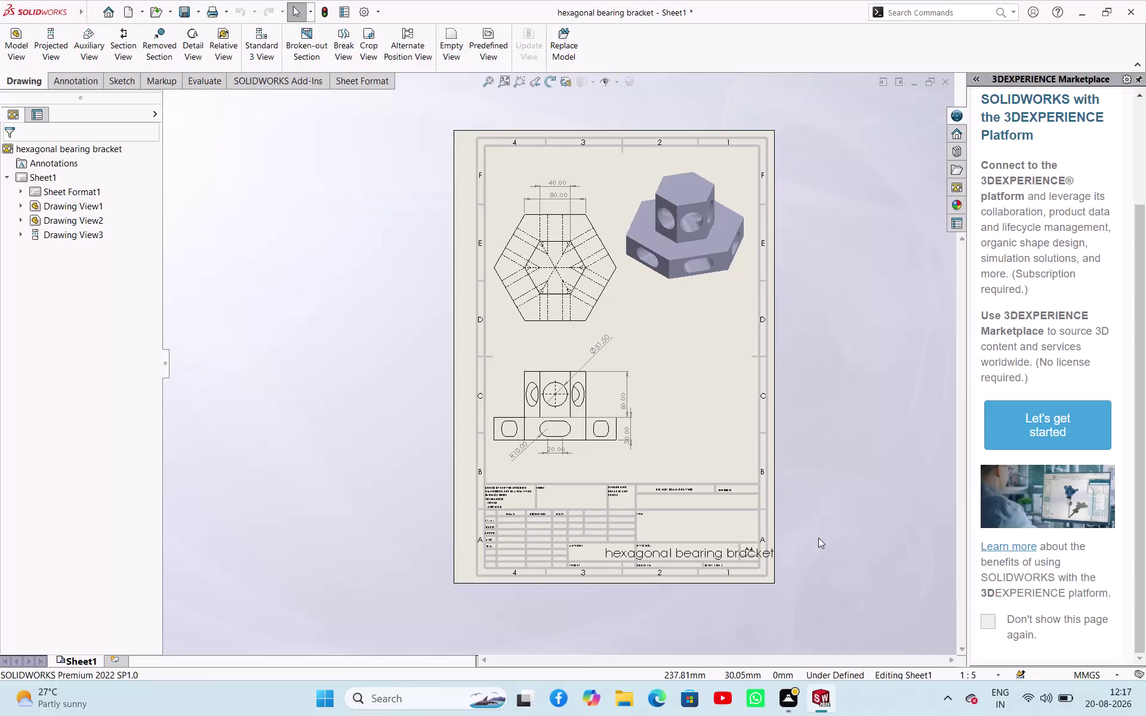
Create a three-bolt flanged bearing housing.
Create a new blank Part document with Ctrl+N.
key(ctrl+n)
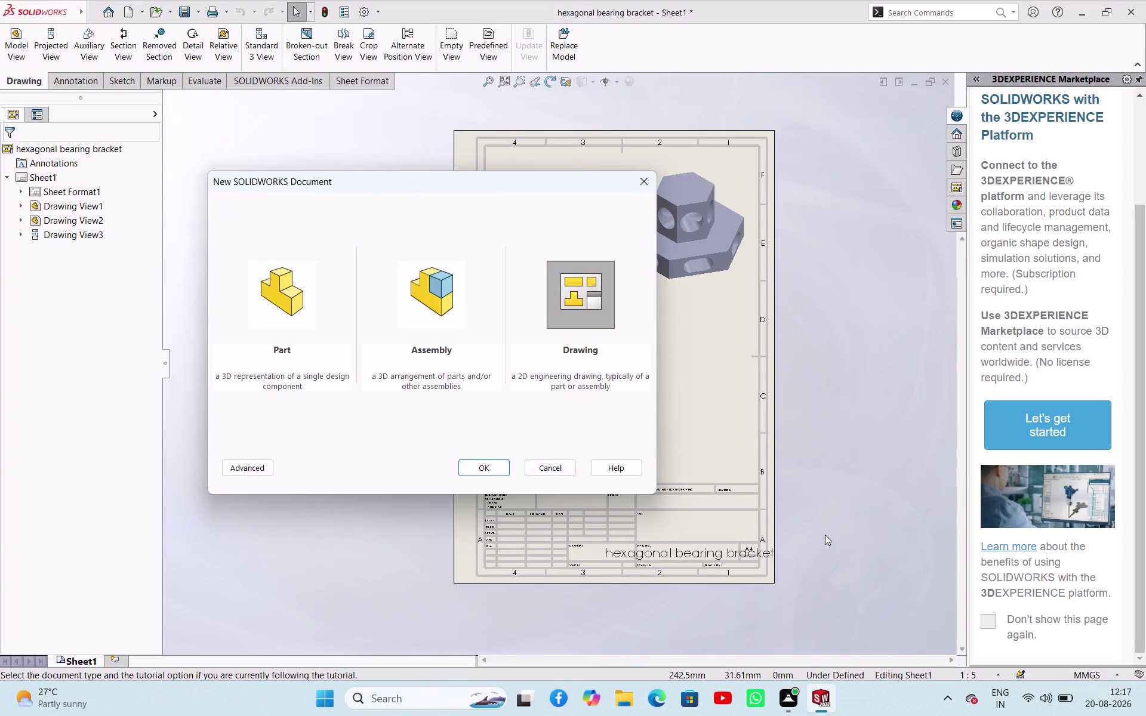
click(293, 320)
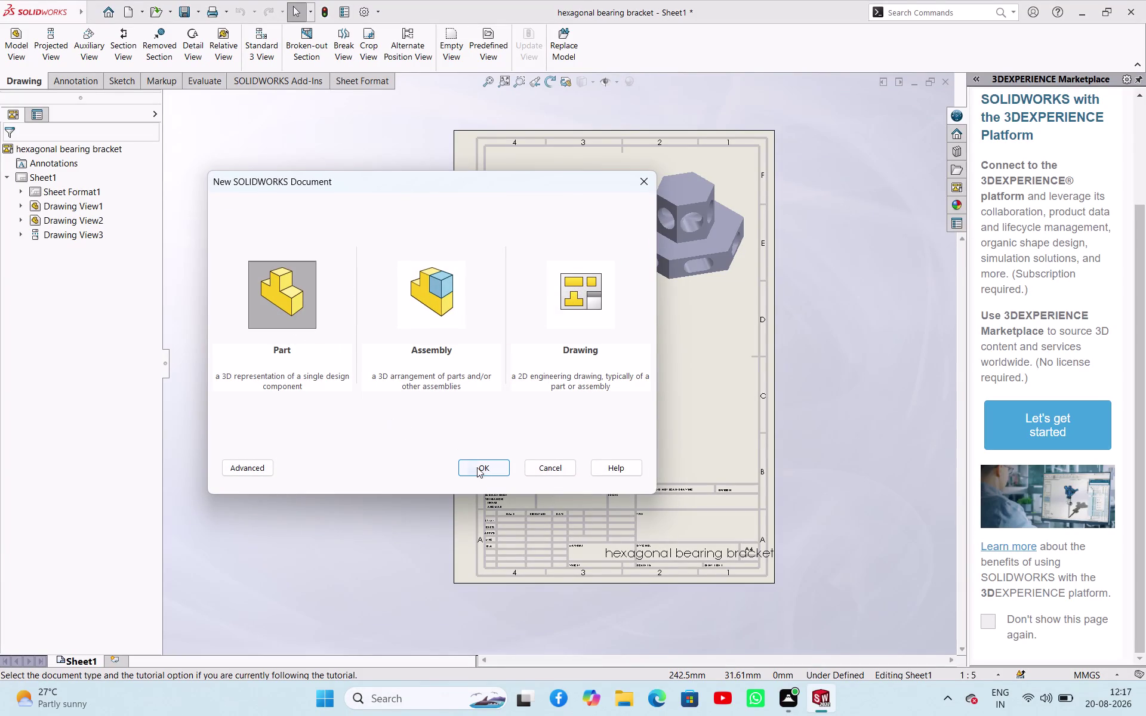
drag(480, 470, 481, 463)
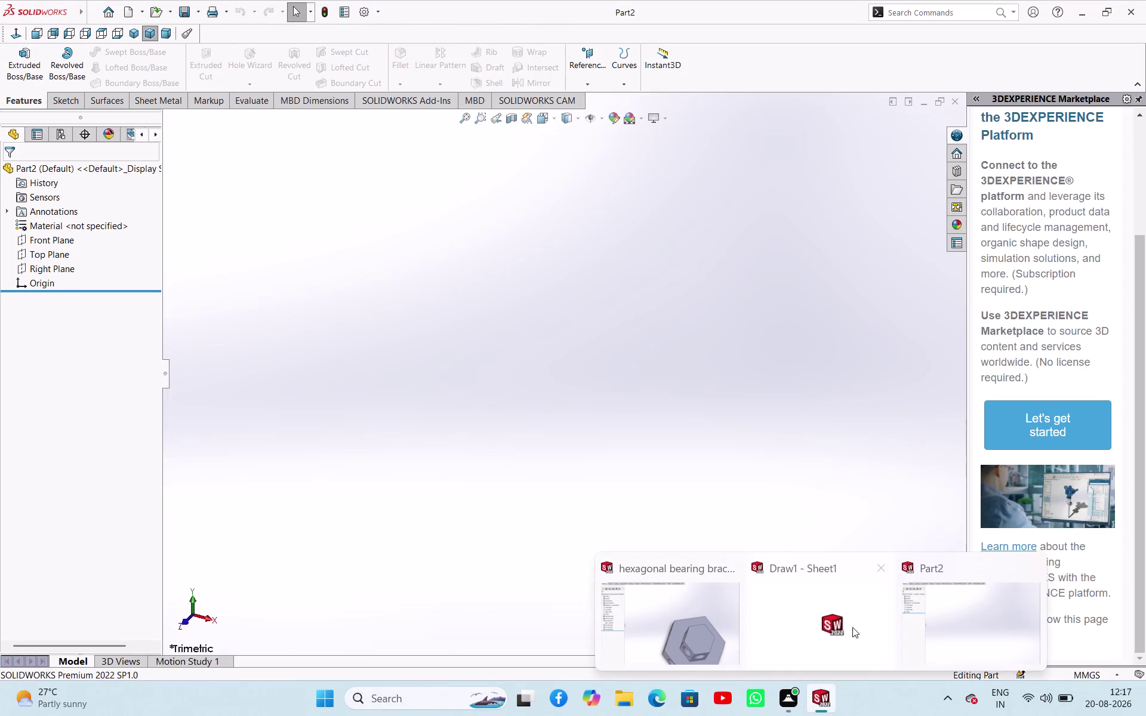
Close the drawing and the hexagonal bearing bracket without saving, returning to Part2.
click(875, 576)
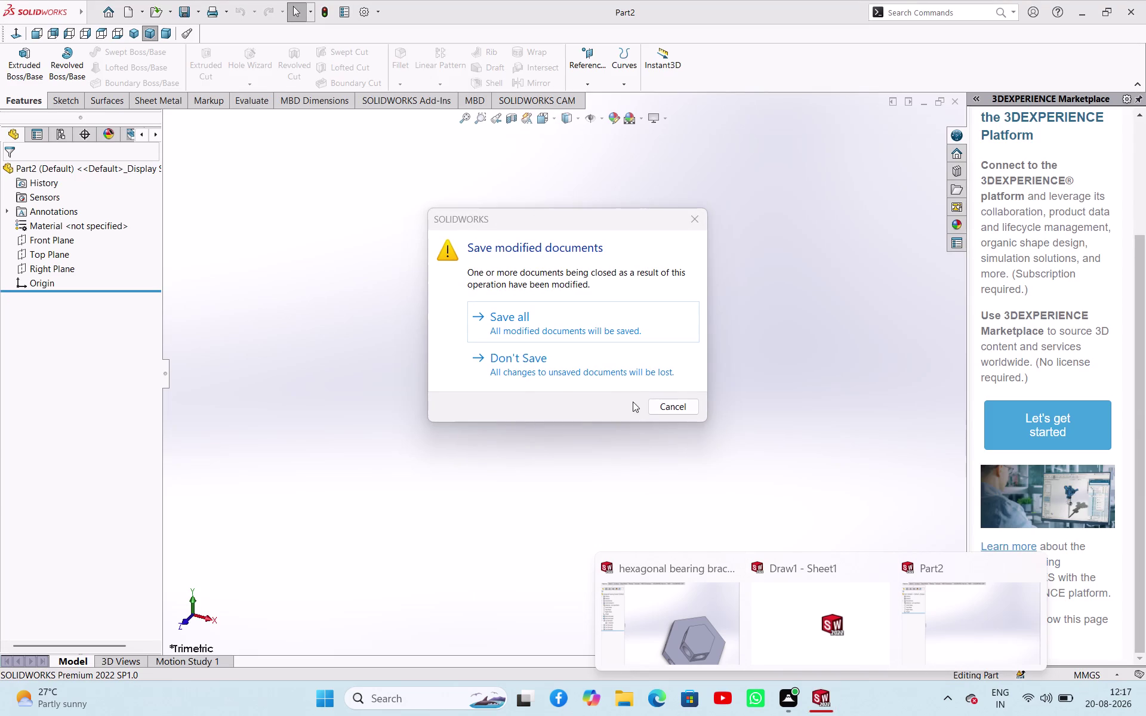
click(614, 380)
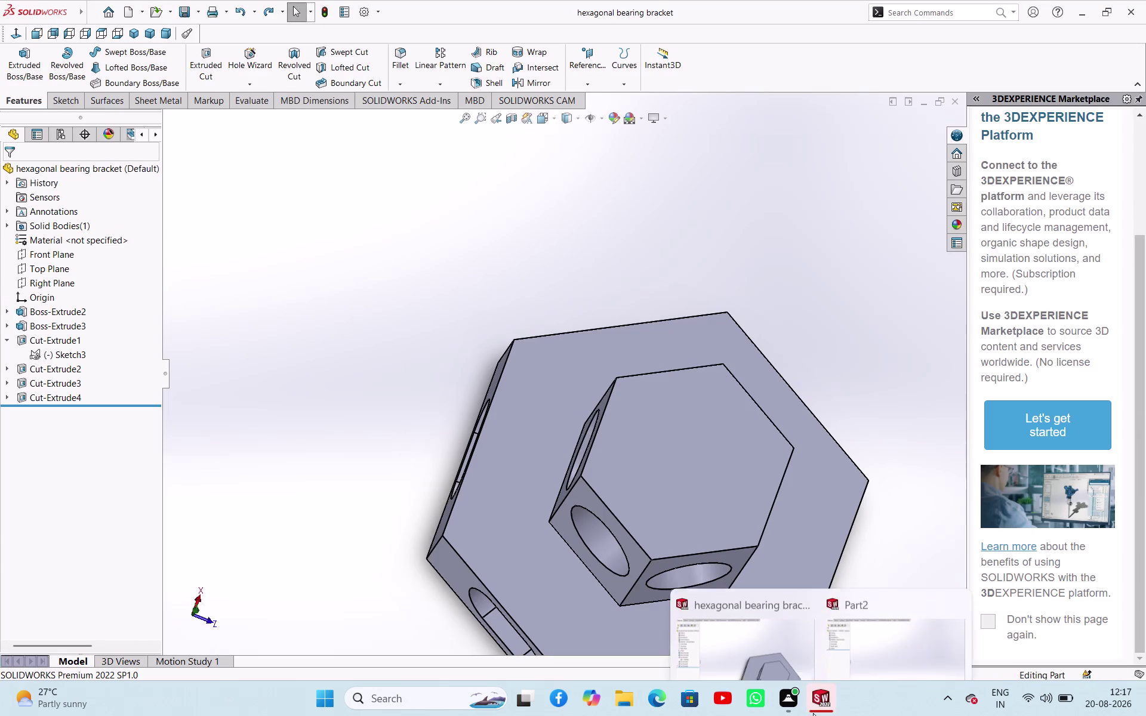
click(812, 567)
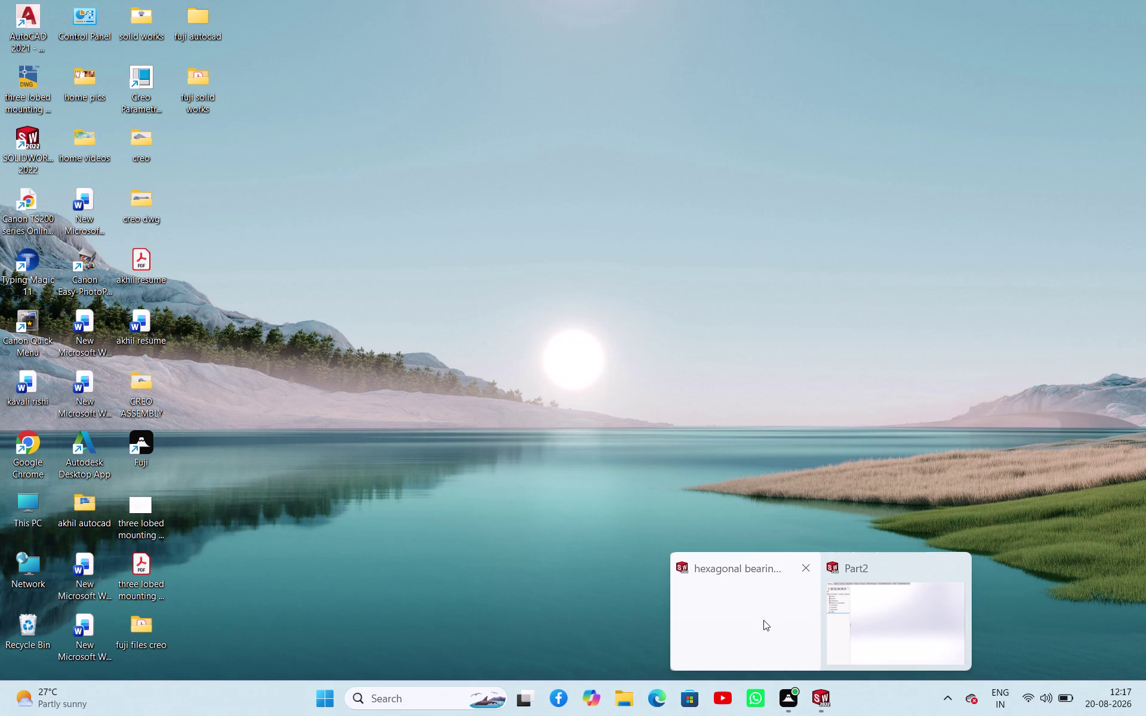
click(764, 620)
click(895, 628)
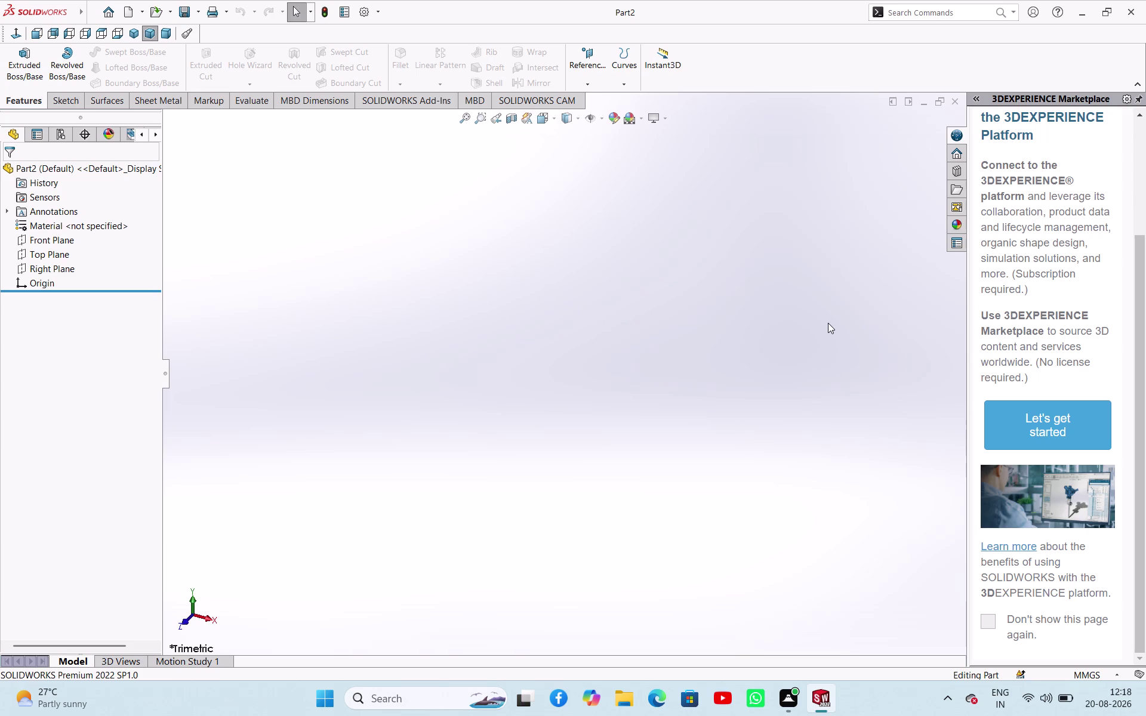
Start a new sketch on the Front Plane of Part2.
click(31, 234)
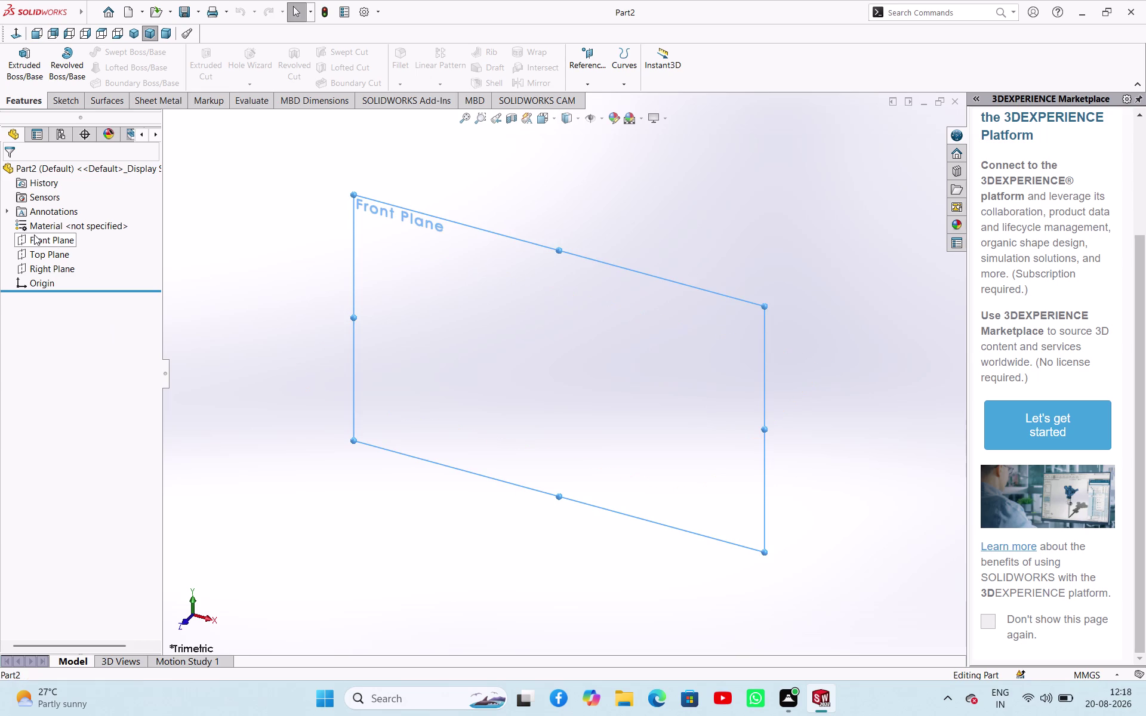
click(45, 218)
click(305, 327)
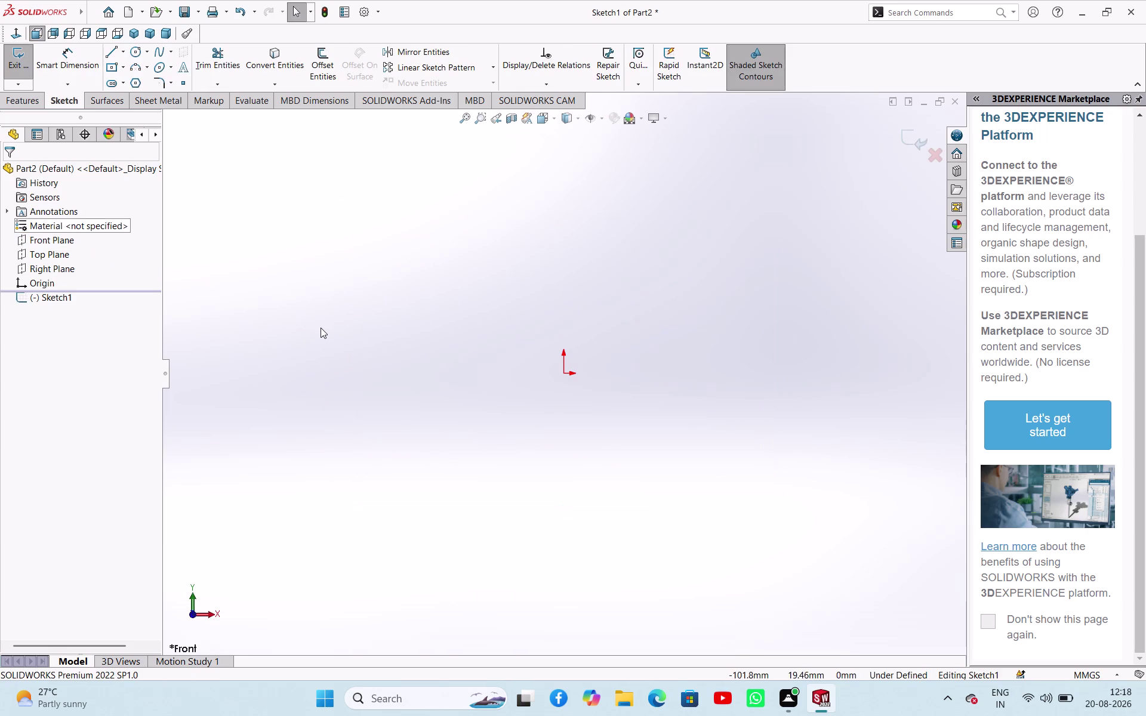
click(122, 53)
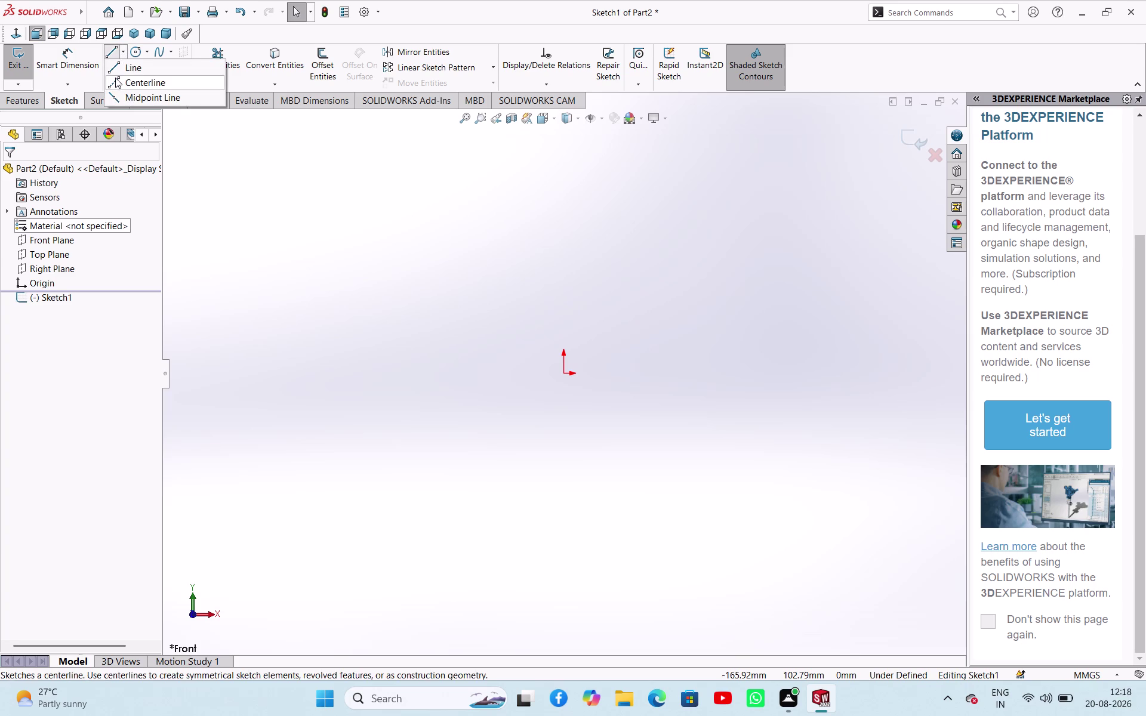
Draw a vertical construction centerline through the sketch origin and end the command.
click(115, 78)
click(29, 366)
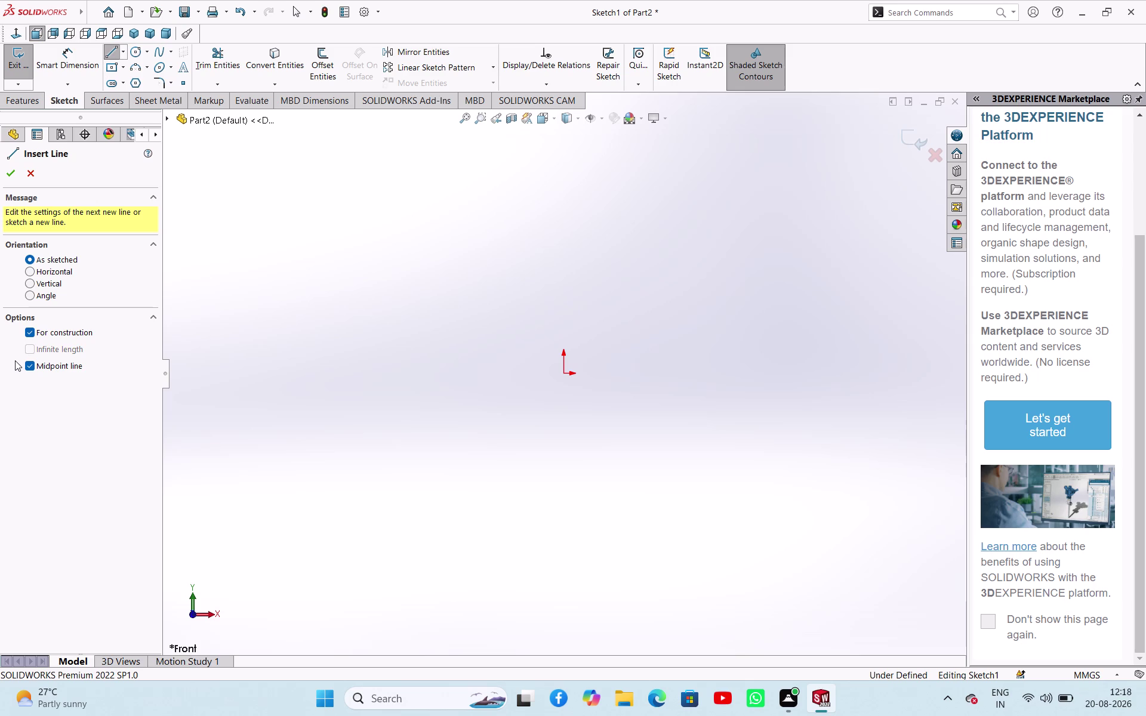
click(561, 376)
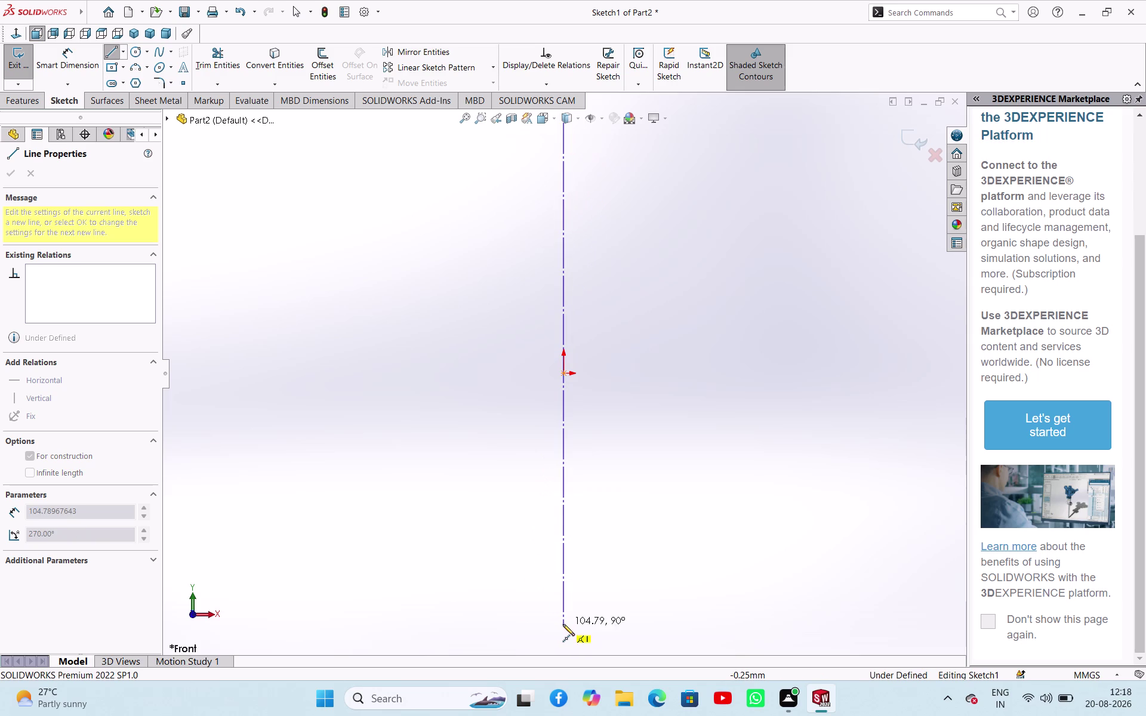
click(563, 624)
right_click(567, 606)
click(582, 563)
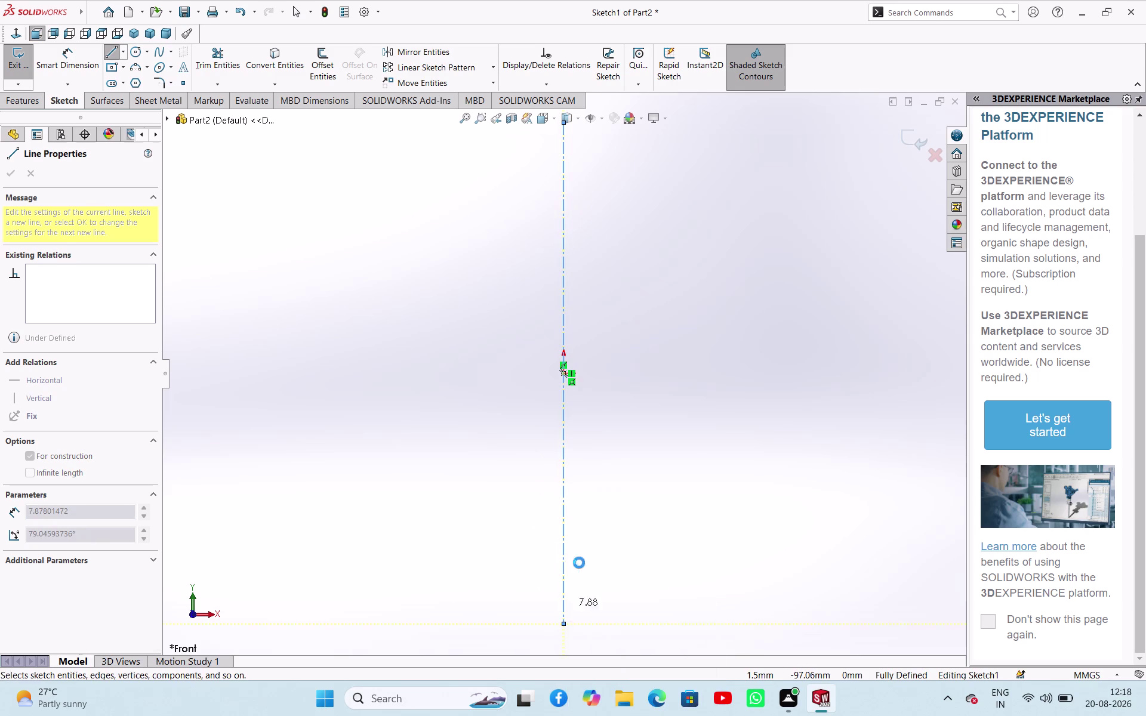